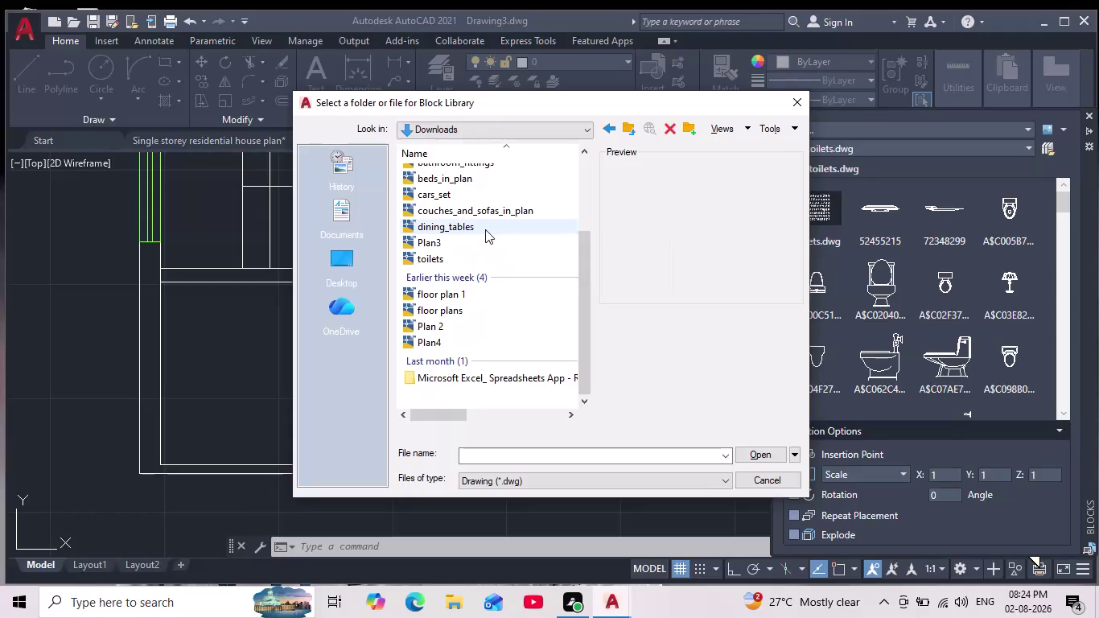
Load couches_and_sofas_in_plan as a block library and browse its sofa block thumbnails.
scroll(up, 3)
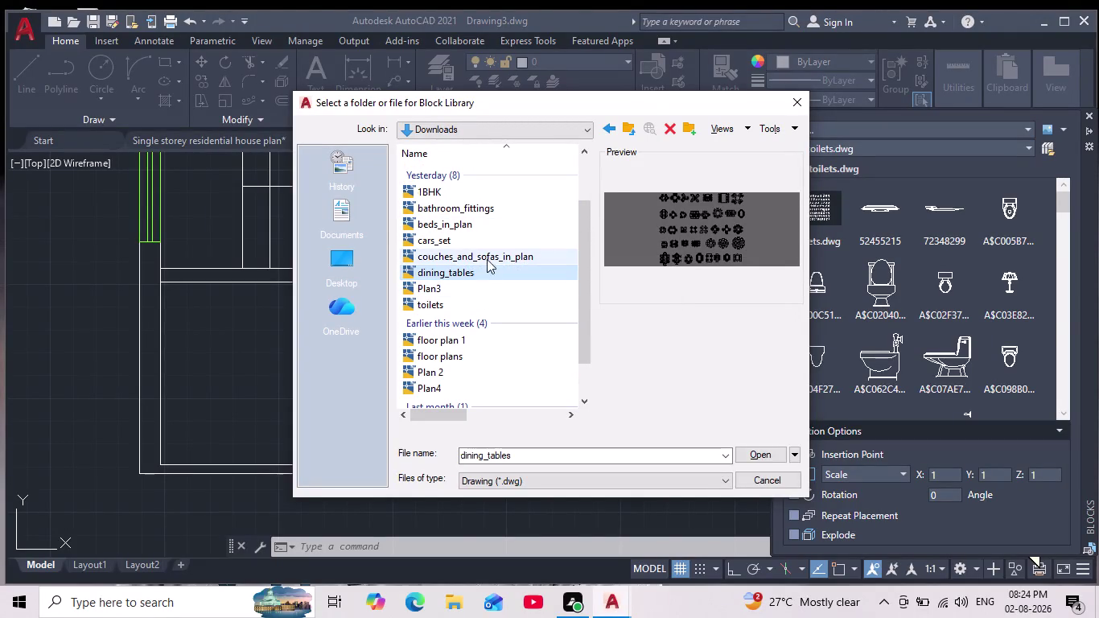
double_click(484, 257)
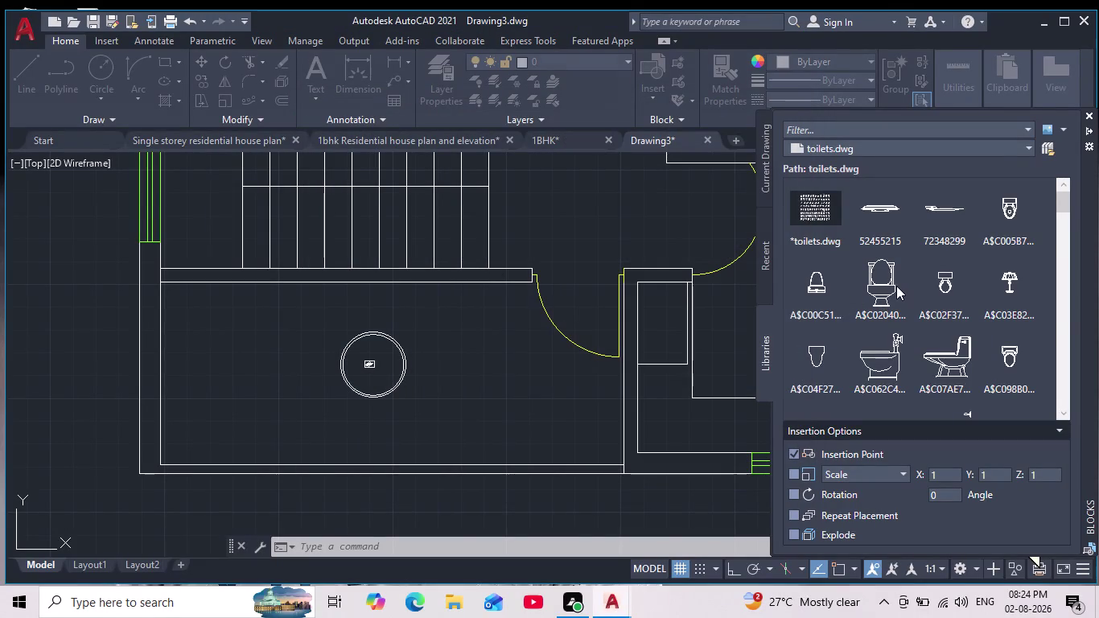
scroll(down, 3)
scroll(down, 3)
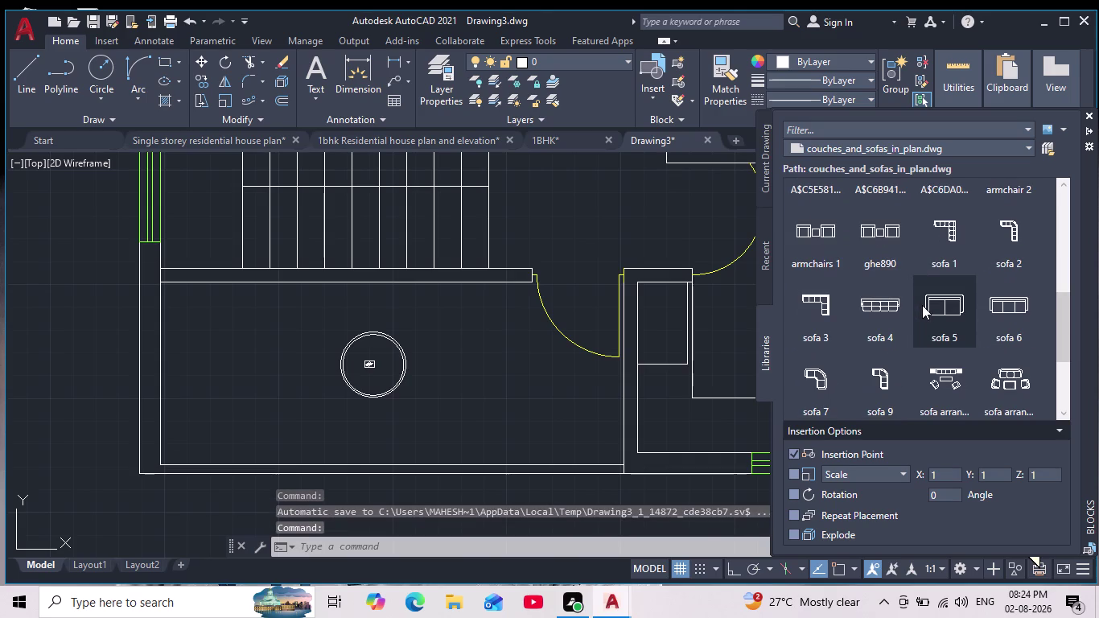
scroll(down, 3)
scroll(down, 3)
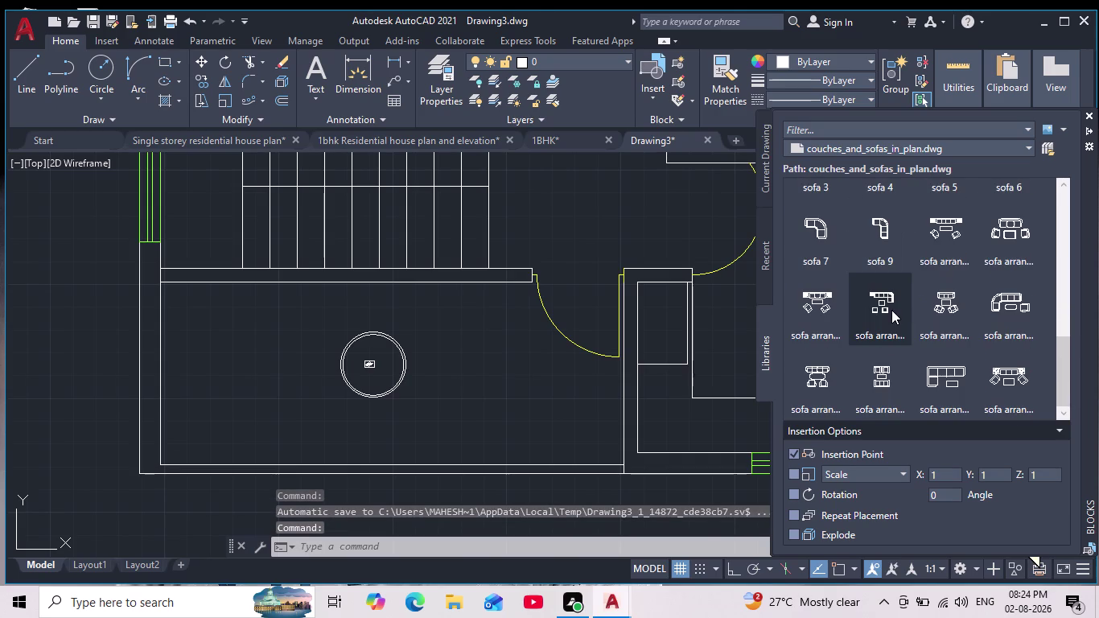
scroll(down, 3)
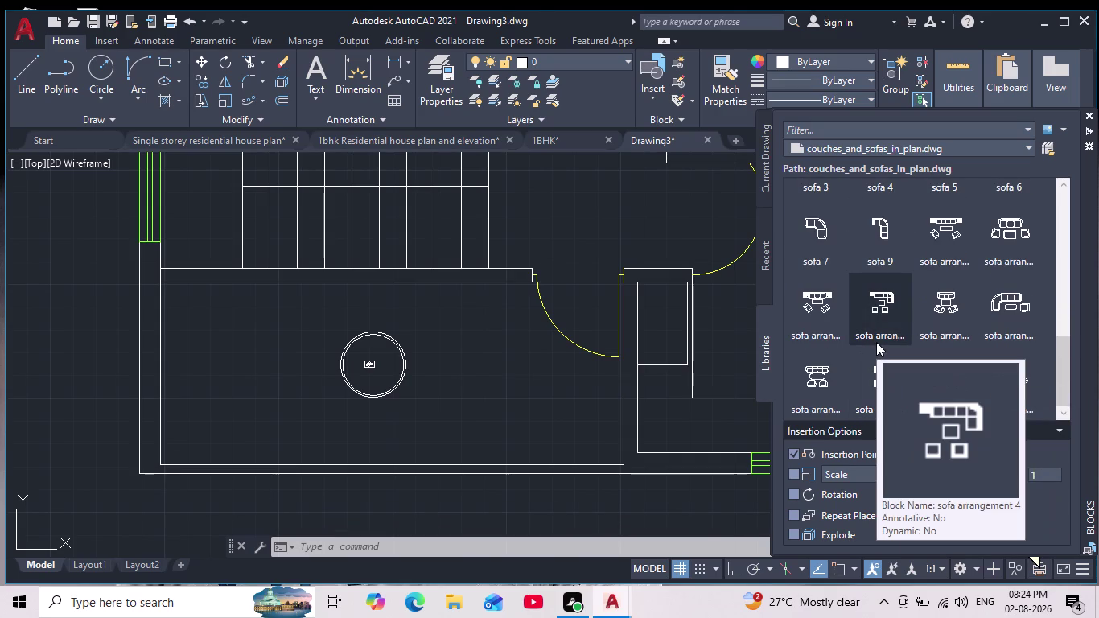
scroll(up, 3)
scroll(down, 3)
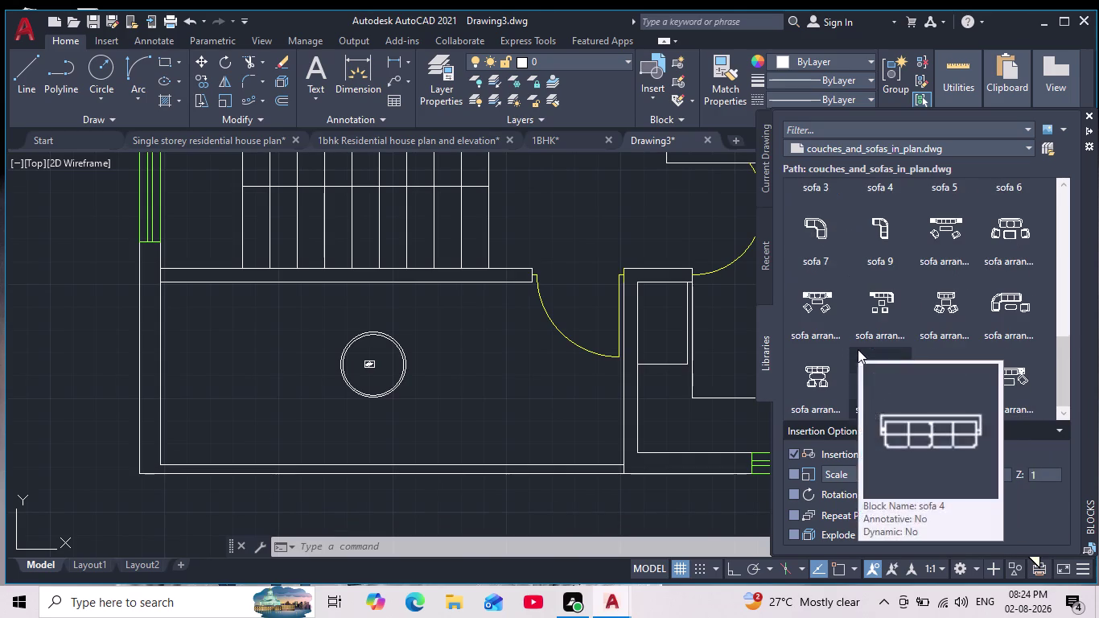
scroll(down, 3)
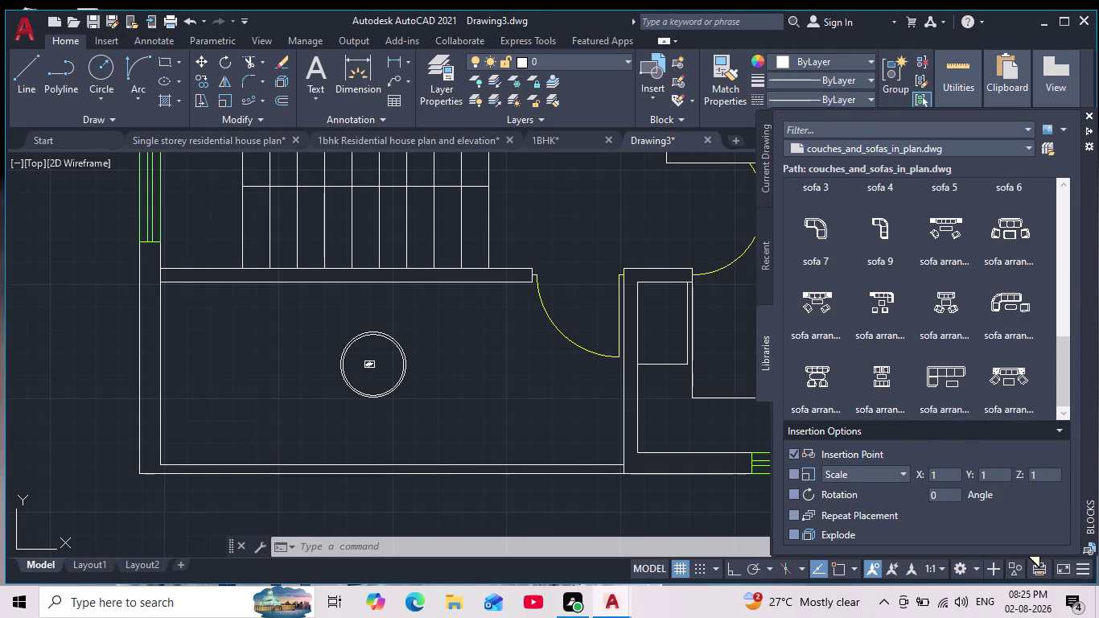
click(1048, 147)
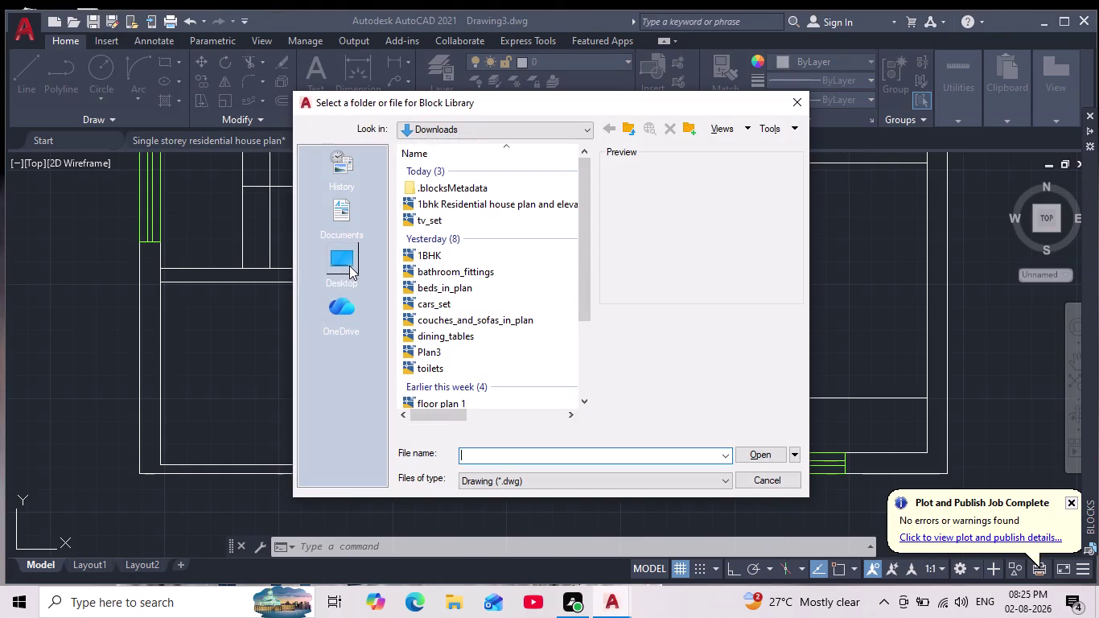
Browse from Desktop via the home folder and This PC to New Volume (D:).
click(350, 265)
double_click(479, 191)
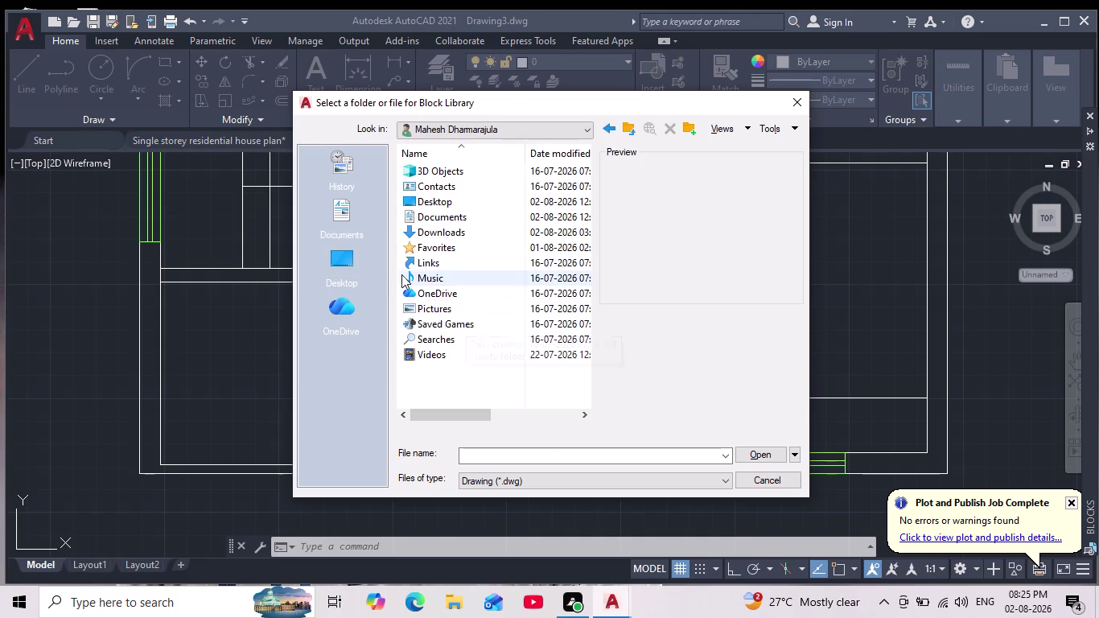
click(337, 272)
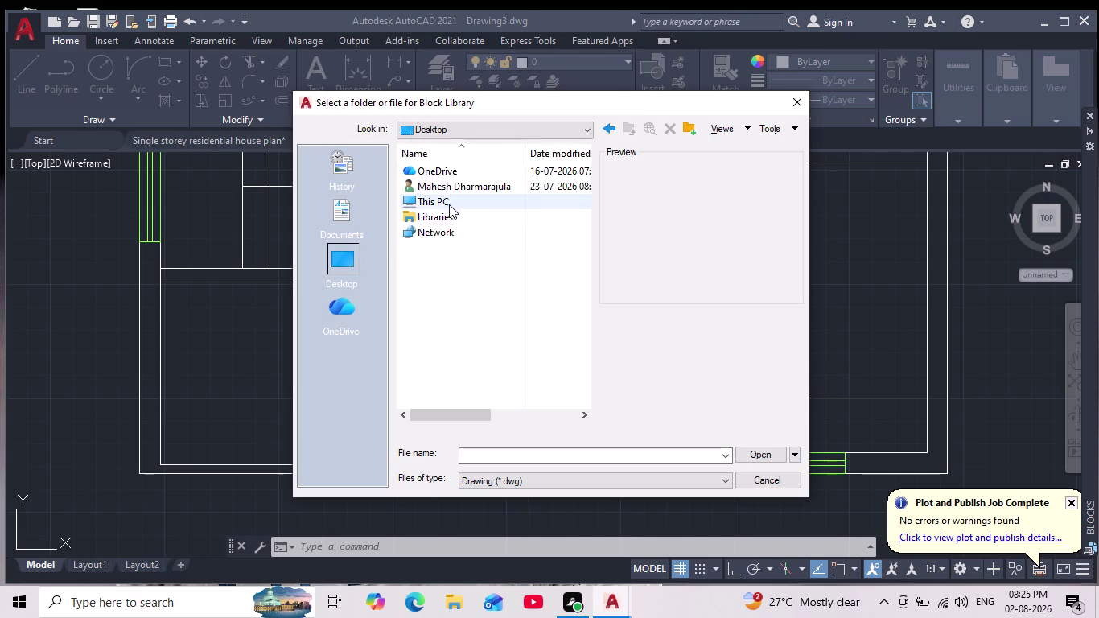
double_click(449, 204)
double_click(488, 334)
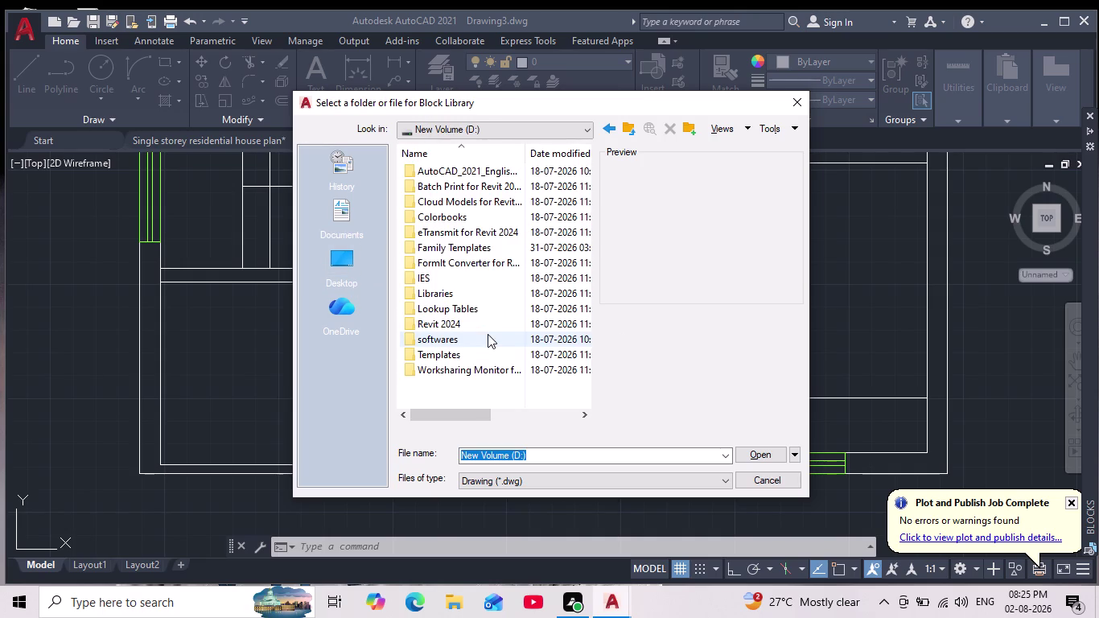
scroll(down, 3)
scroll(up, 3)
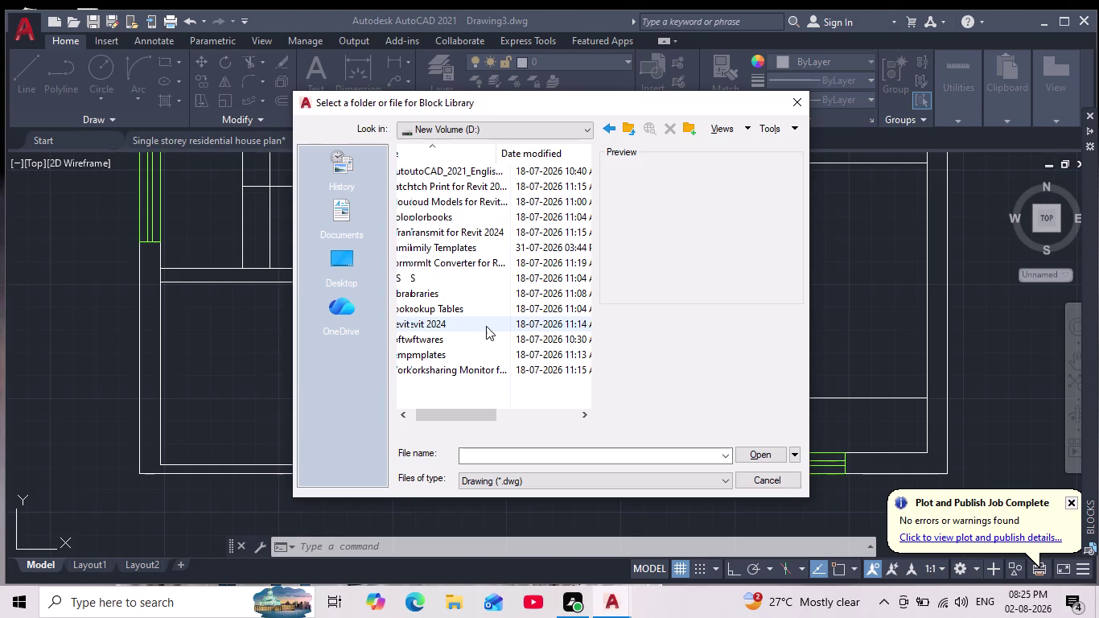
Enter AutoCAD_2021_English_Win_64bit_dlm > AutoCAD 2021 and scroll through its file list.
double_click(441, 169)
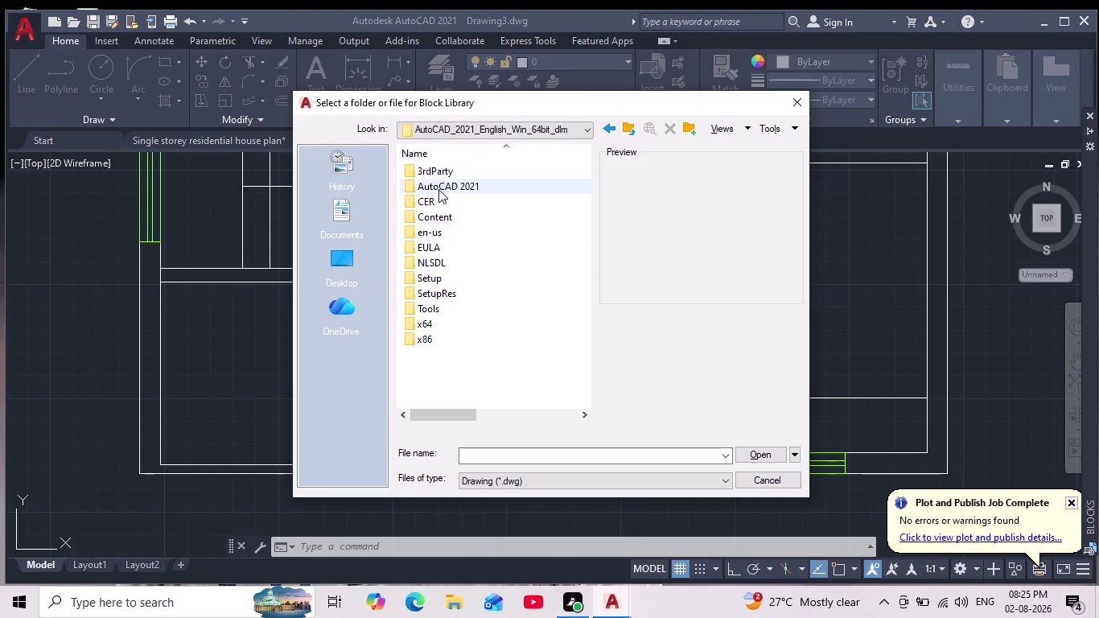
double_click(439, 187)
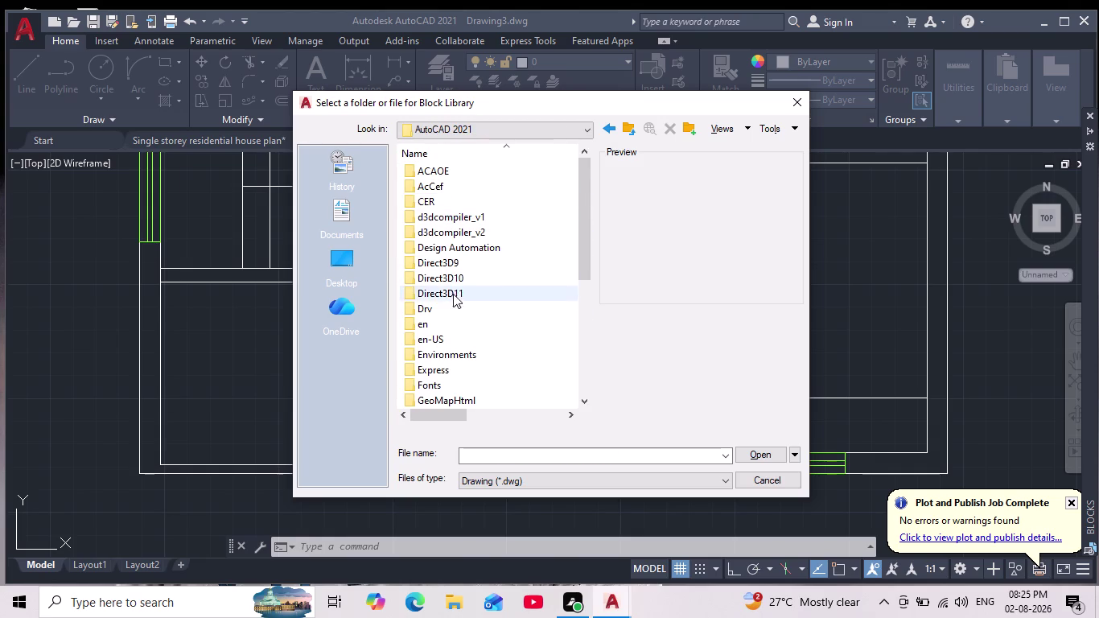
scroll(down, 3)
scroll(down, 3)
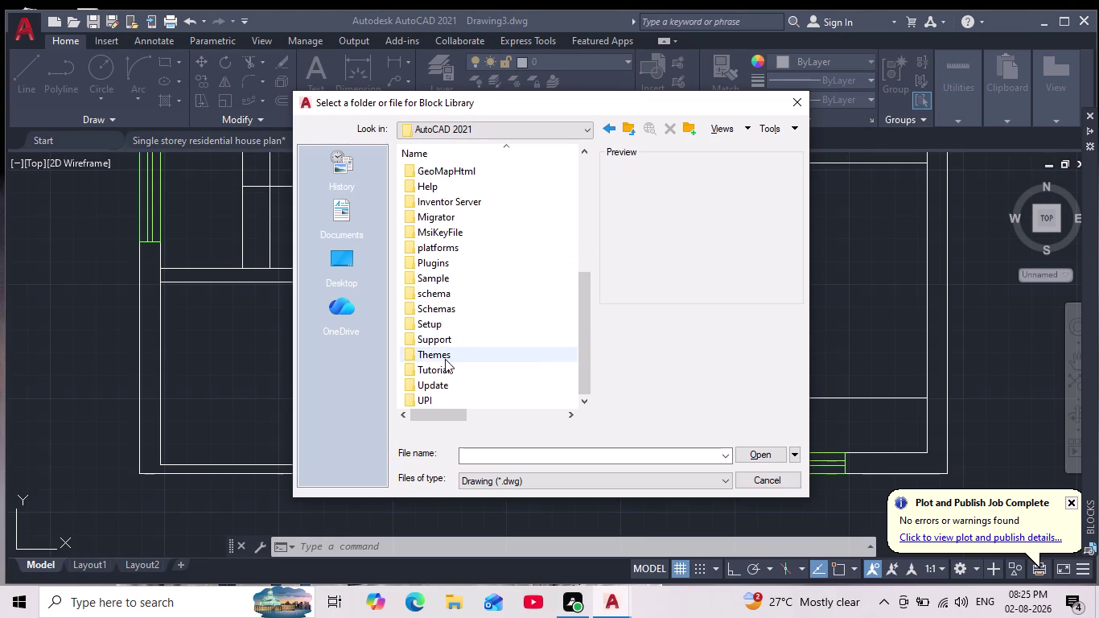
scroll(up, 3)
scroll(up, 3)
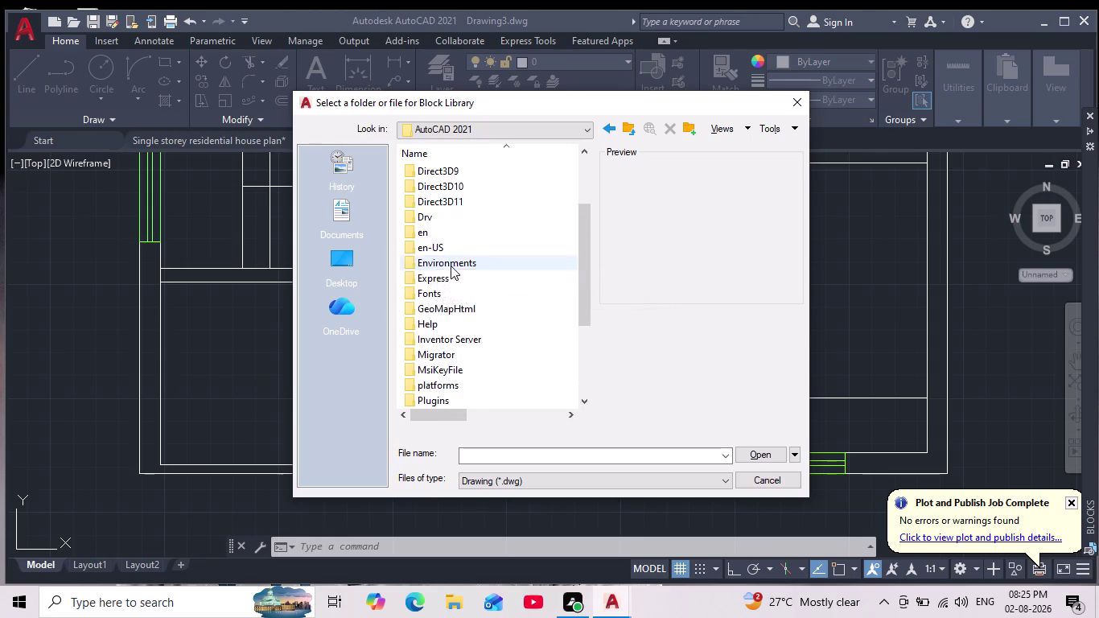
scroll(up, 3)
scroll(up, 3)
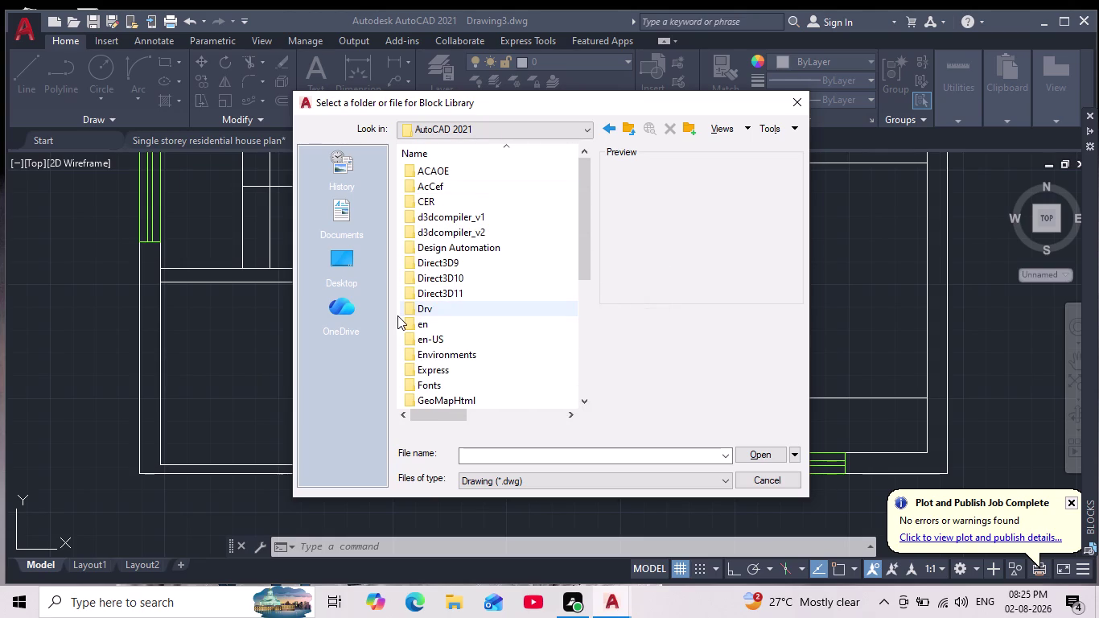